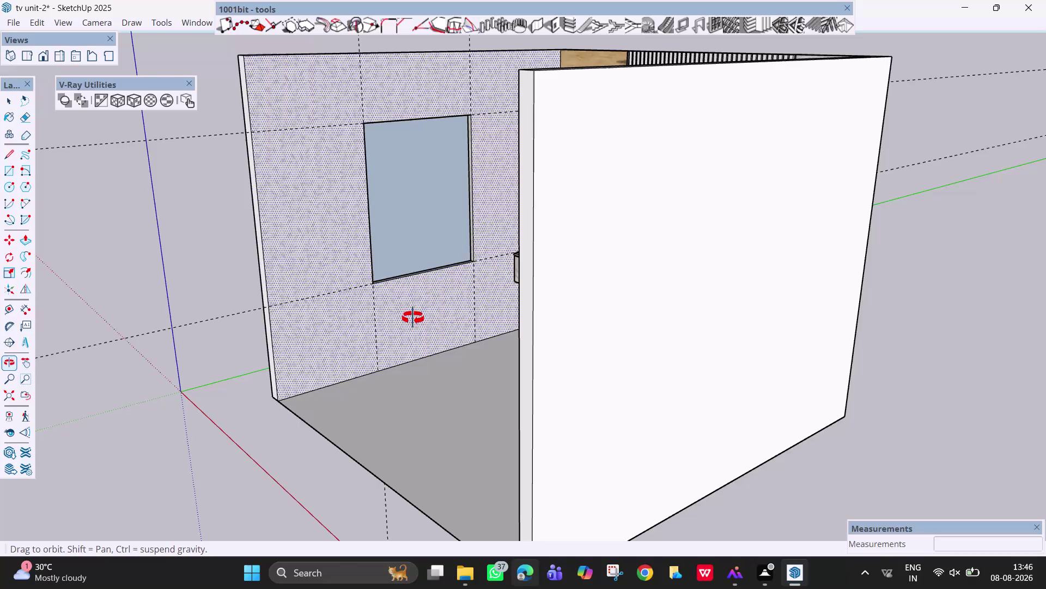
Zoom toward the patterned bedroom wall and launch the 1001bit Create Opening tool.
scroll(up, 3)
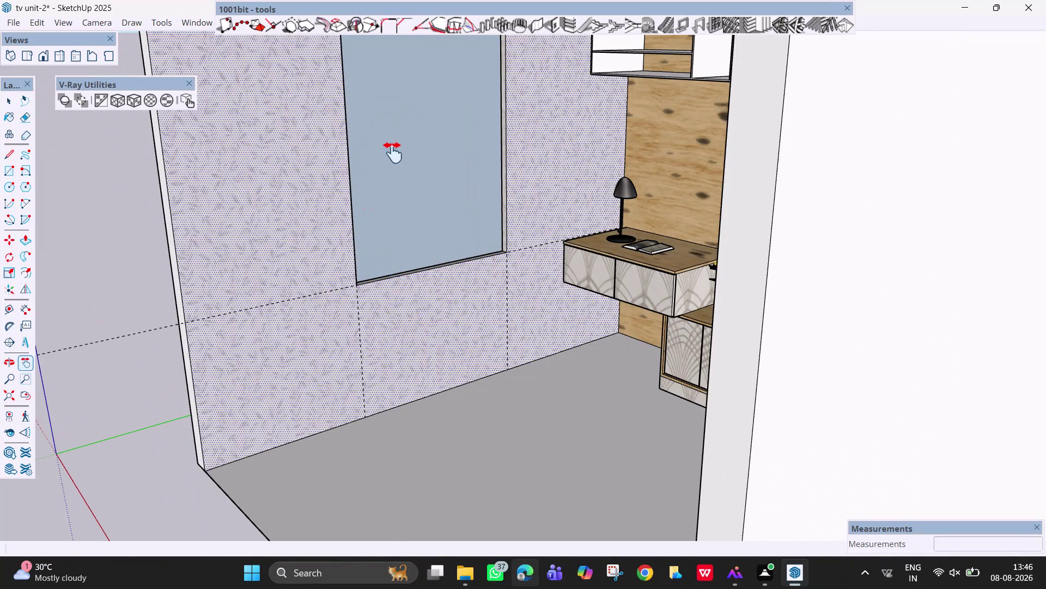
scroll(up, 3)
scroll(down, 3)
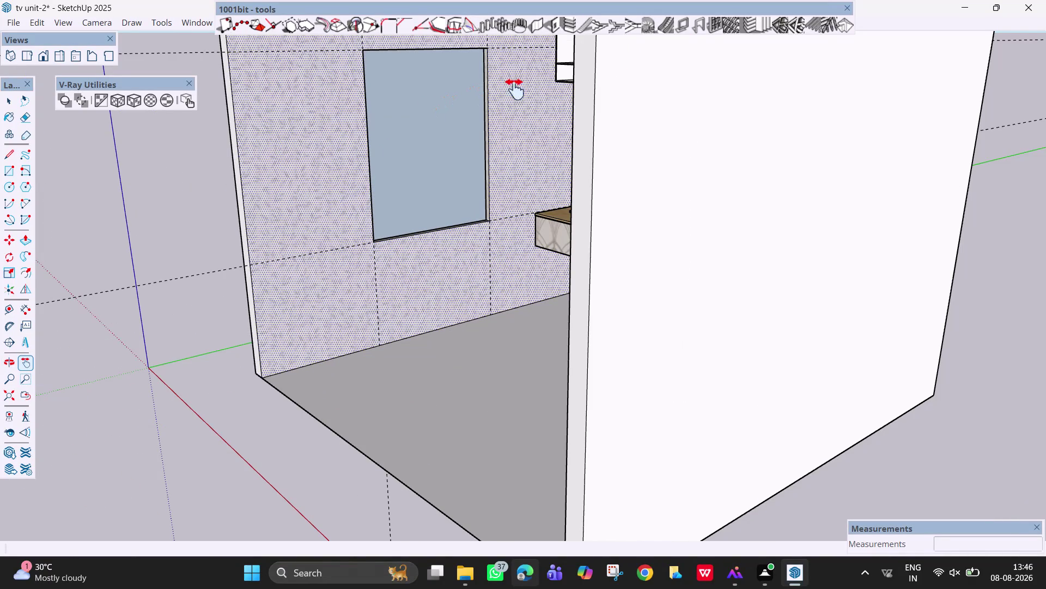
click(551, 29)
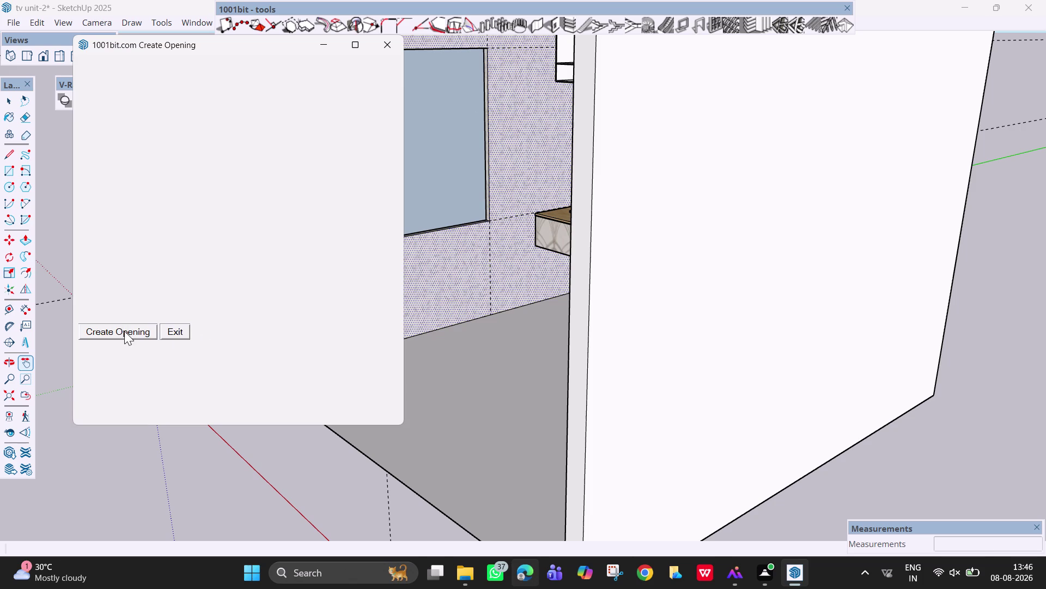
Select the blue window block and cut its opening, using the window corner as reference.
click(124, 330)
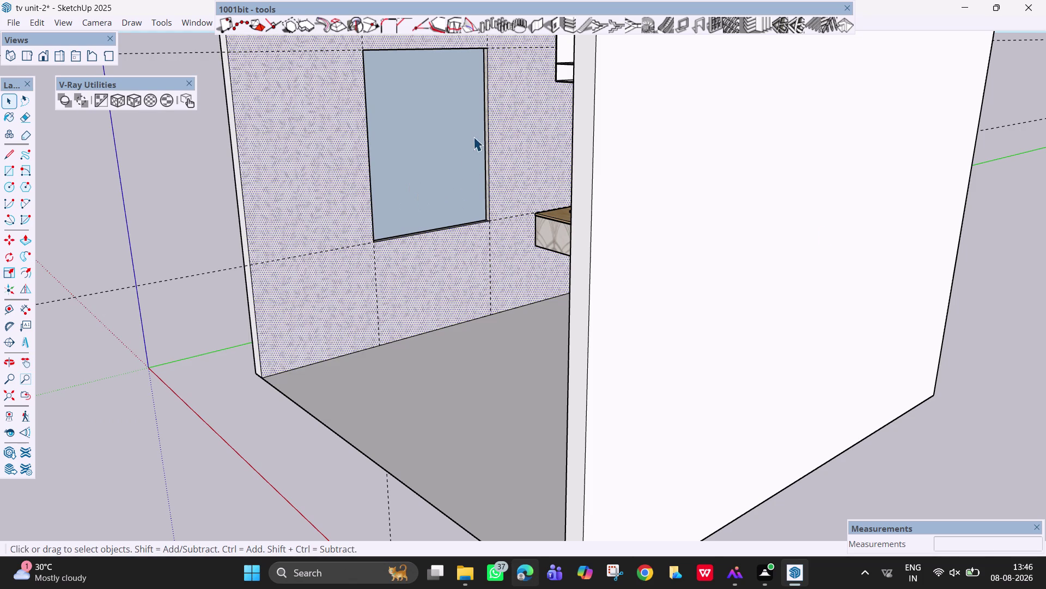
click(556, 26)
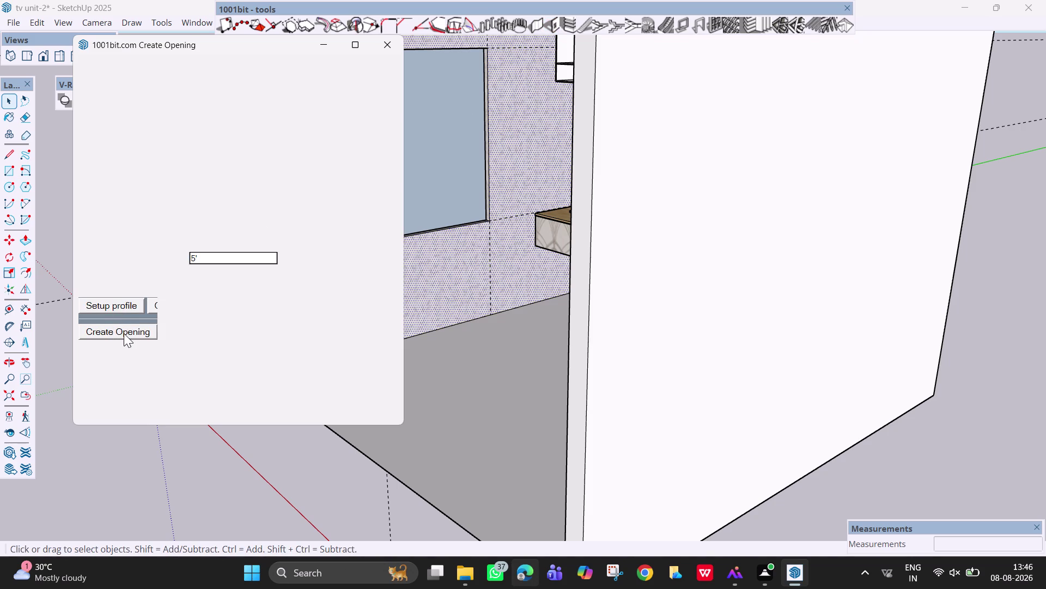
click(124, 332)
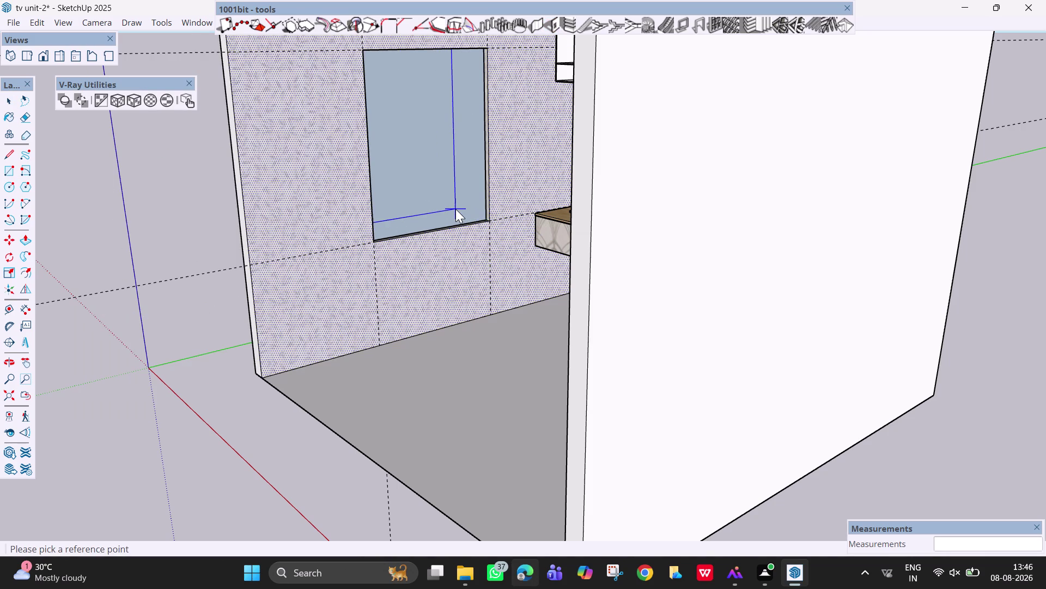
scroll(up, 3)
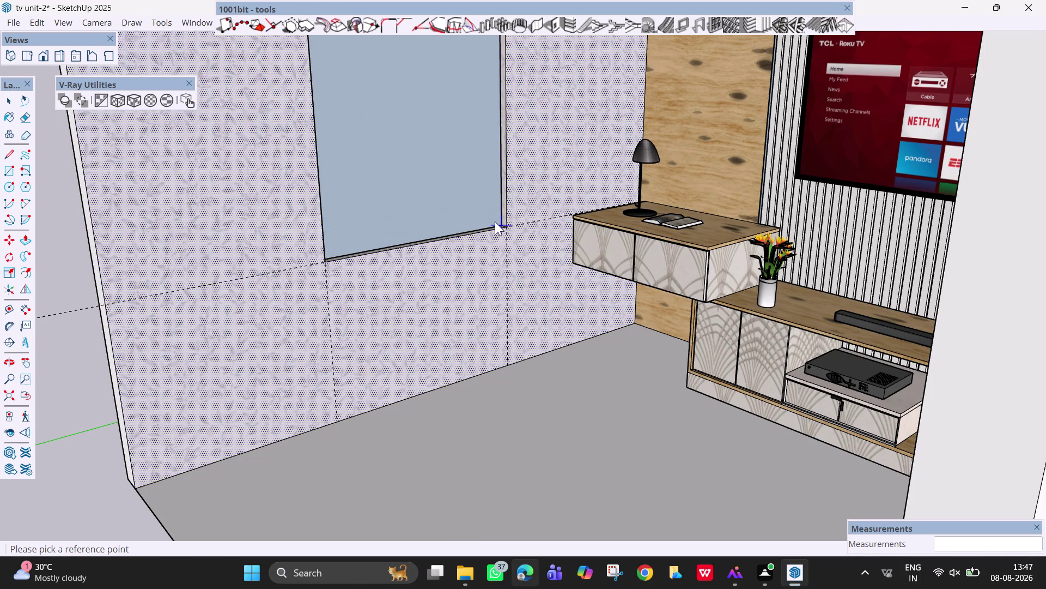
click(498, 222)
double_click(499, 222)
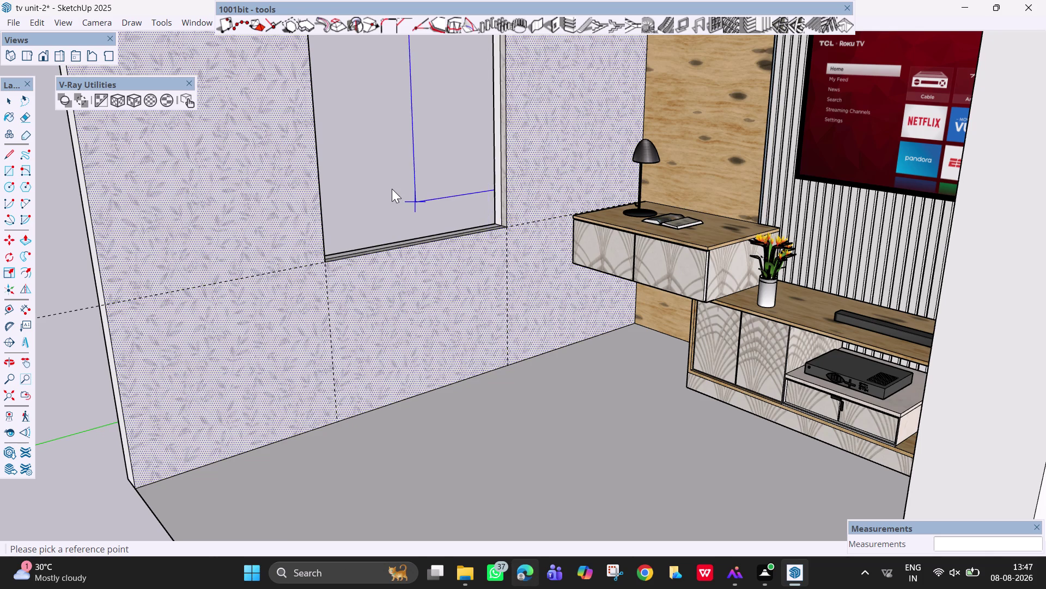
key(Escape)
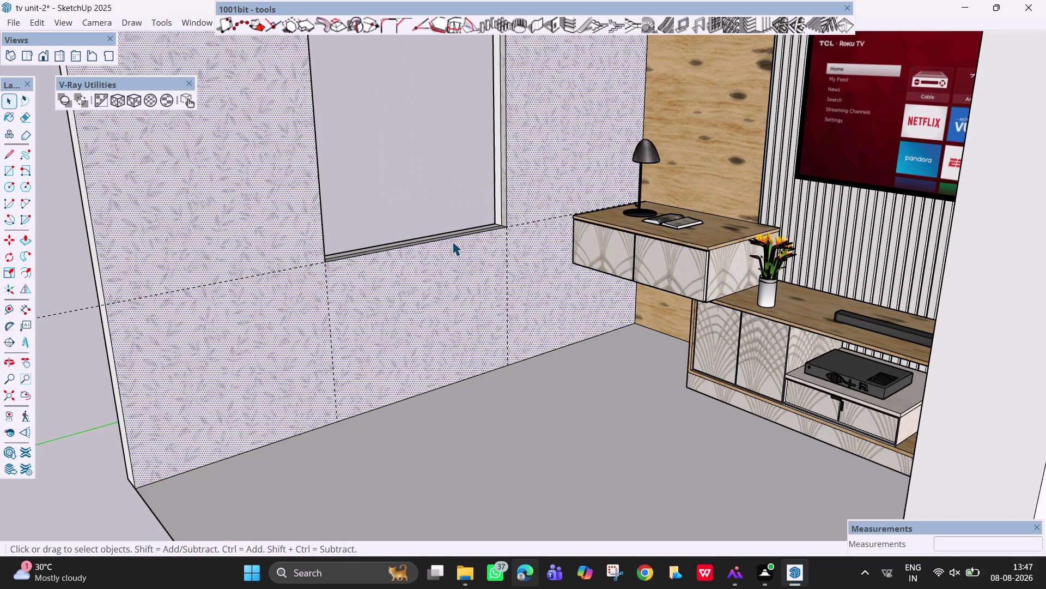
Orbit around the wall to confirm the opening passes through, then face the window opening.
key(space)
middle_drag(414, 193, 475, 227)
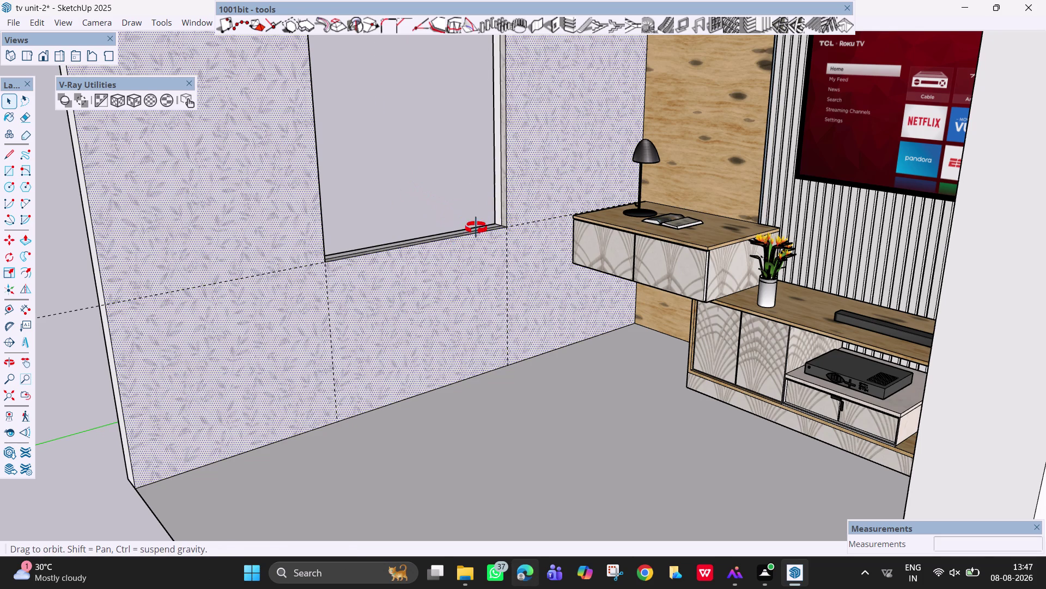
middle_drag(475, 228, 537, 251)
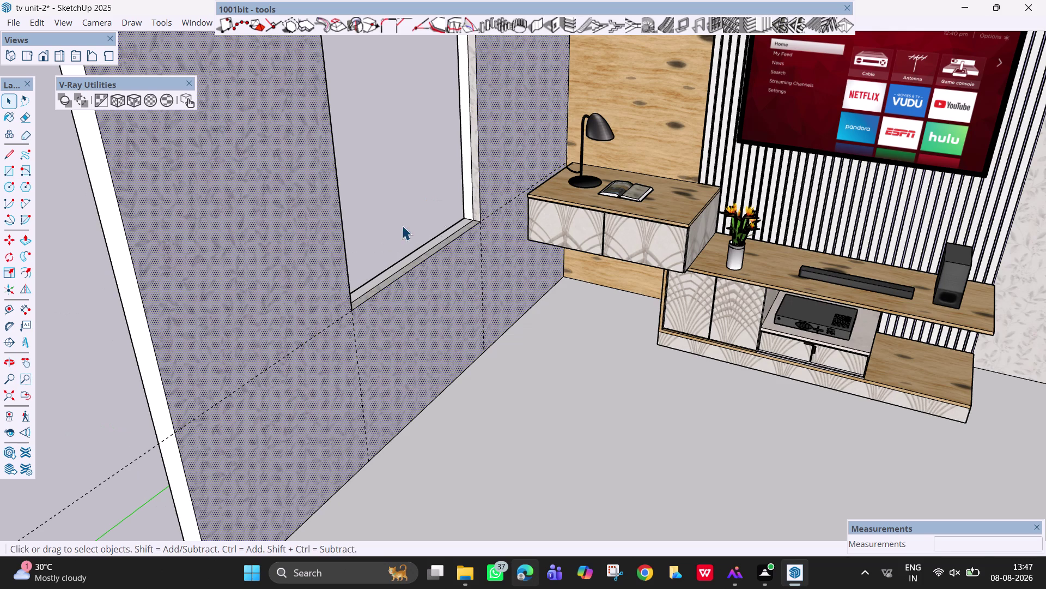
middle_drag(388, 244, 466, 271)
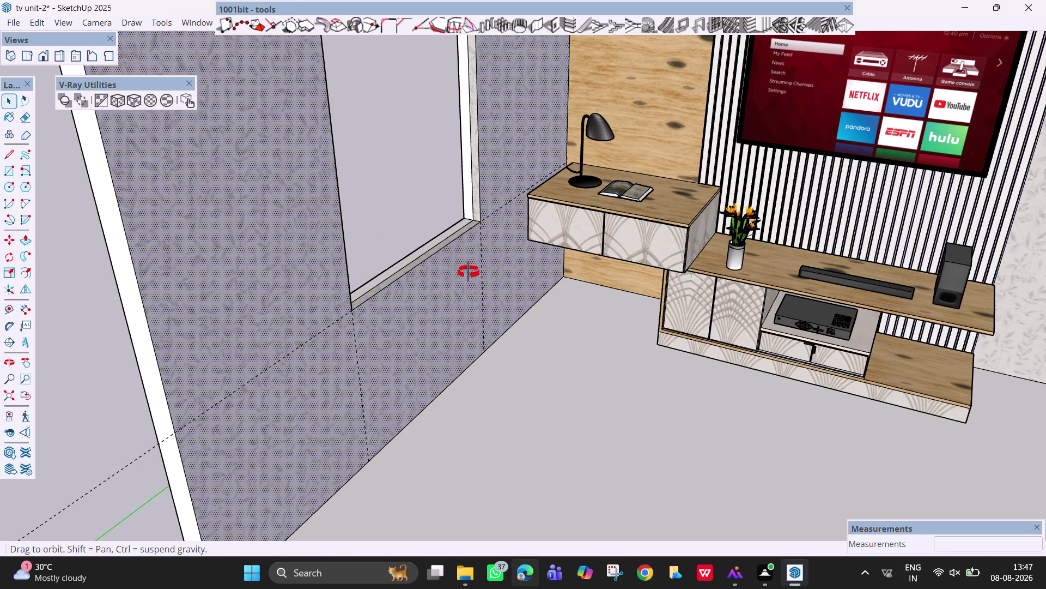
middle_drag(466, 271, 570, 306)
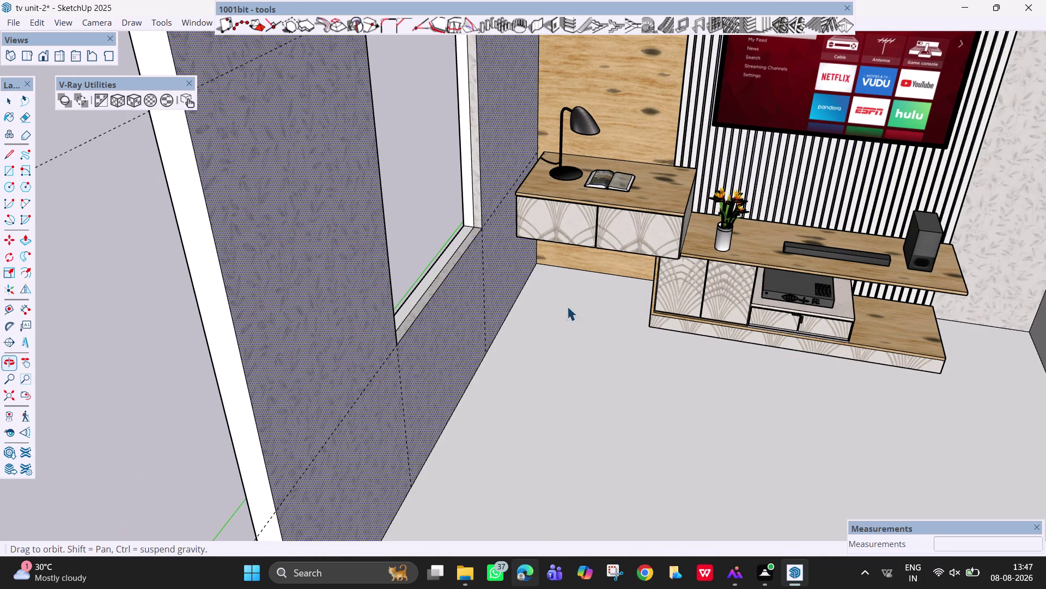
middle_drag(431, 293, 517, 295)
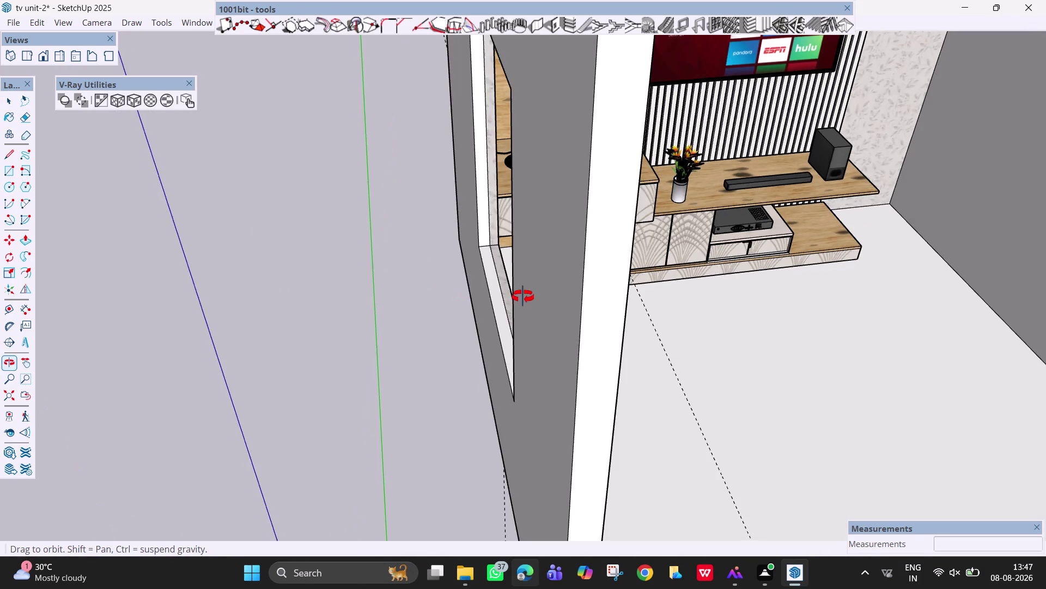
middle_drag(517, 295, 524, 296)
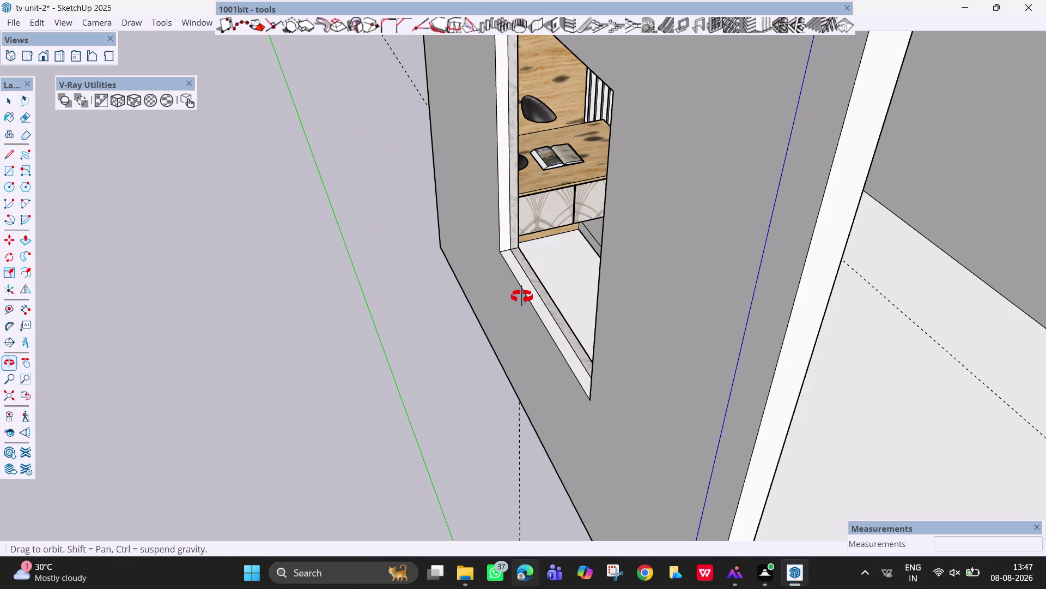
middle_drag(524, 297, 482, 298)
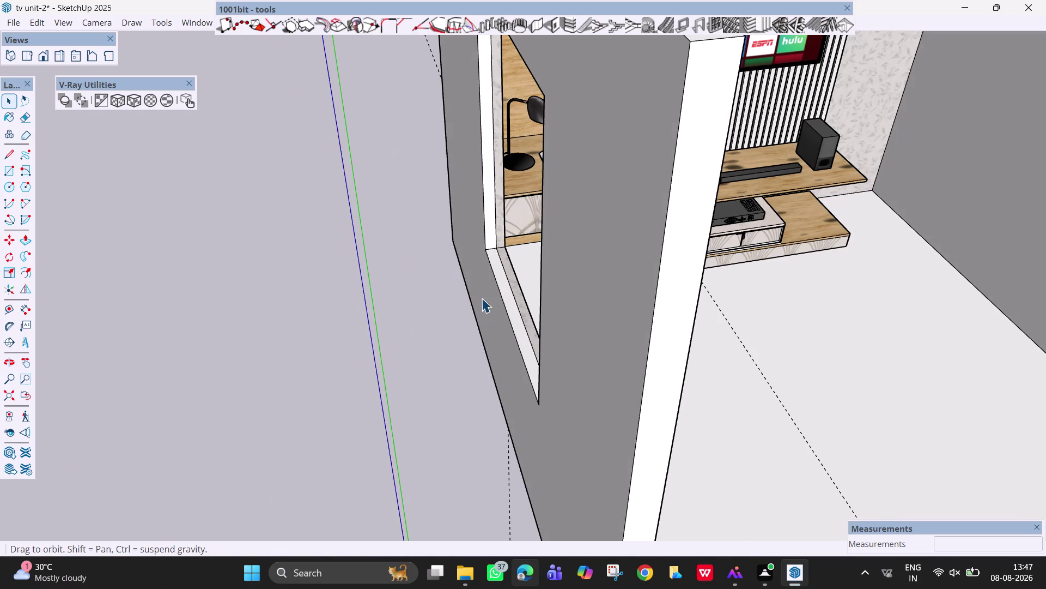
key(space)
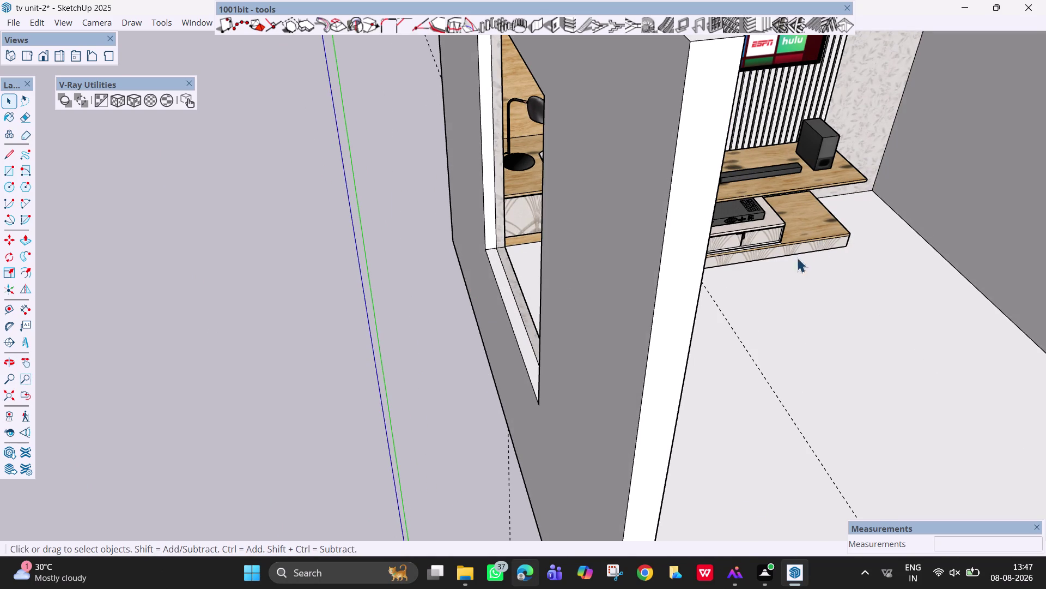
middle_drag(755, 324, 739, 327)
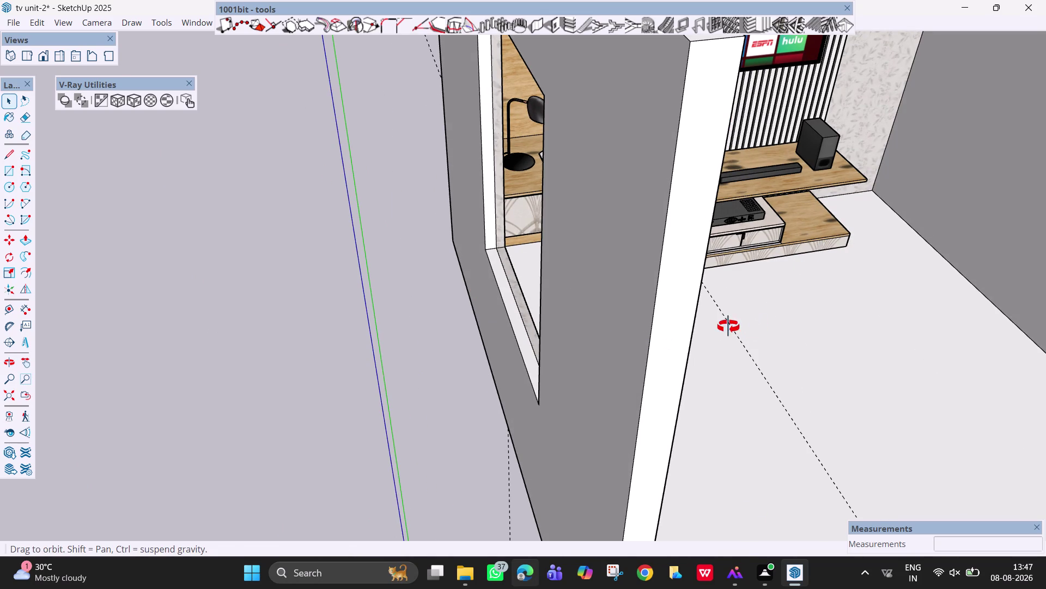
middle_drag(738, 327, 564, 316)
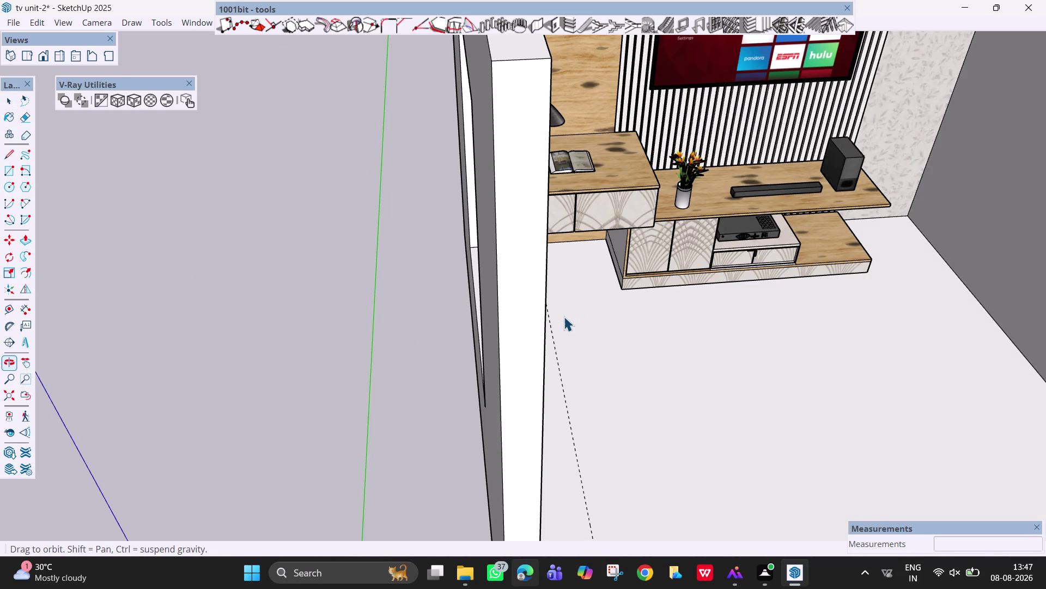
Draw a rectangle across the opening's opposite corners to form the glass pane.
key(r)
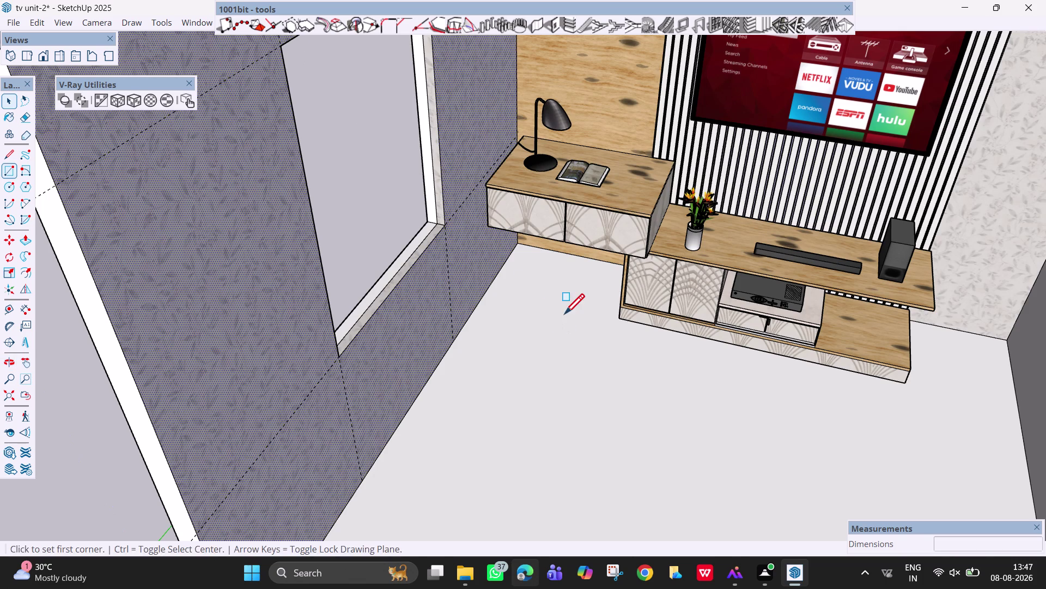
click(437, 225)
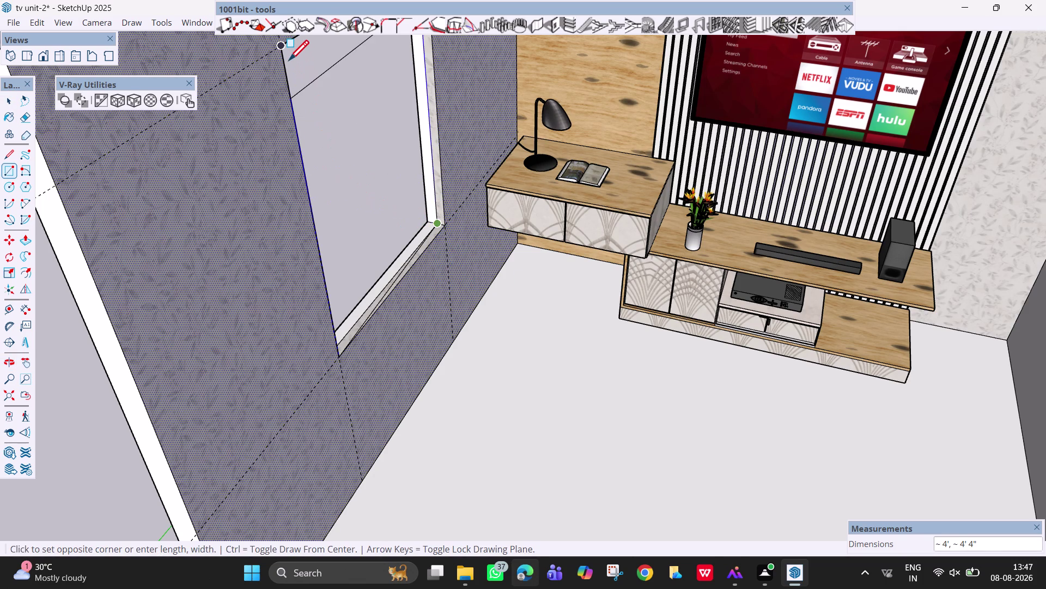
key(Left)
key(Right)
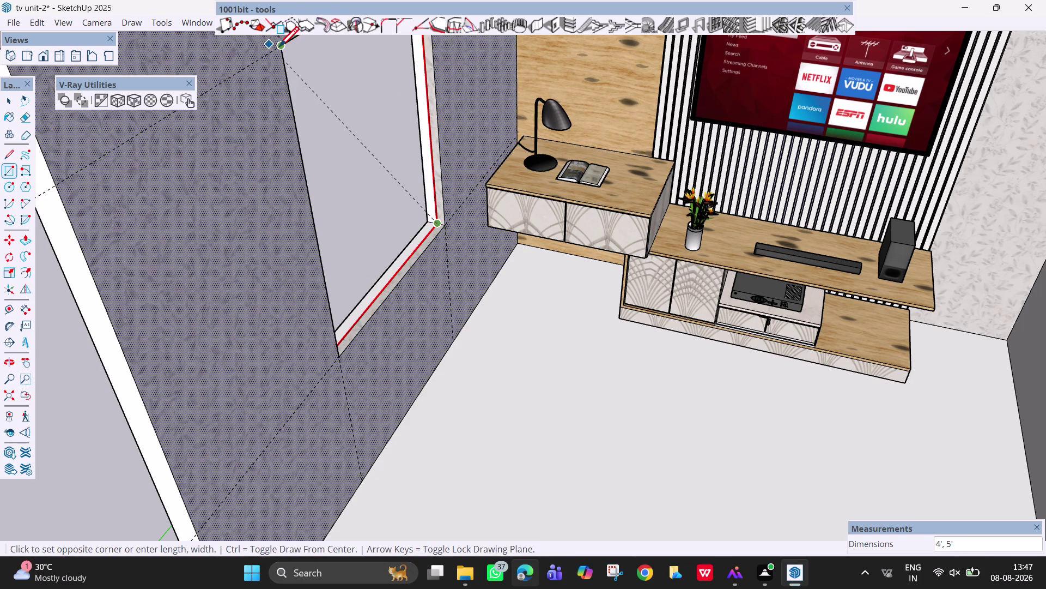
middle_drag(285, 52, 220, 79)
middle_drag(220, 79, 204, 85)
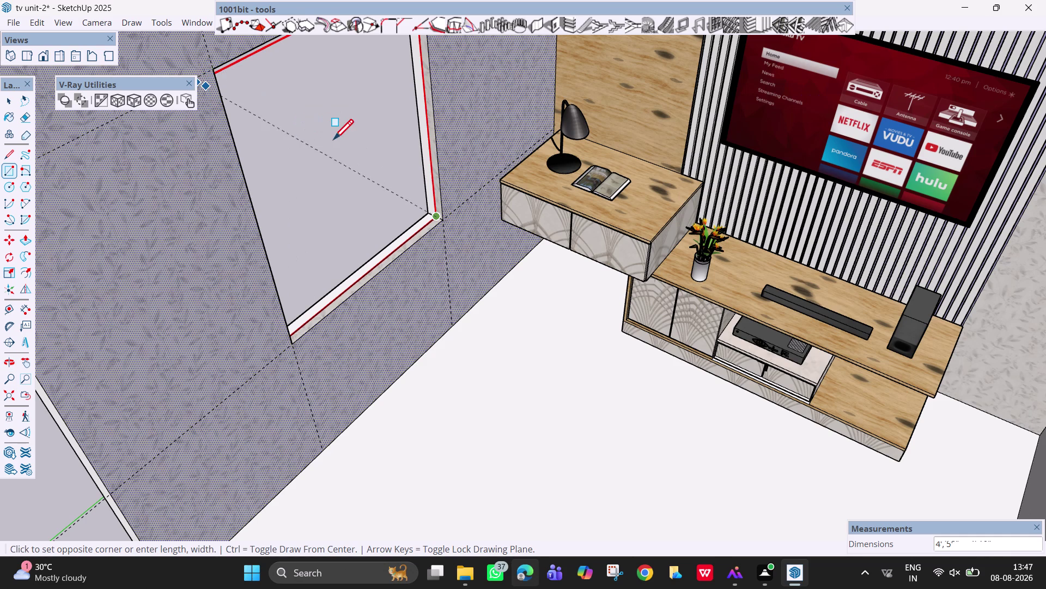
click(210, 71)
Orbit and pan to look down onto the window wall from above.
middle_drag(404, 222, 229, 267)
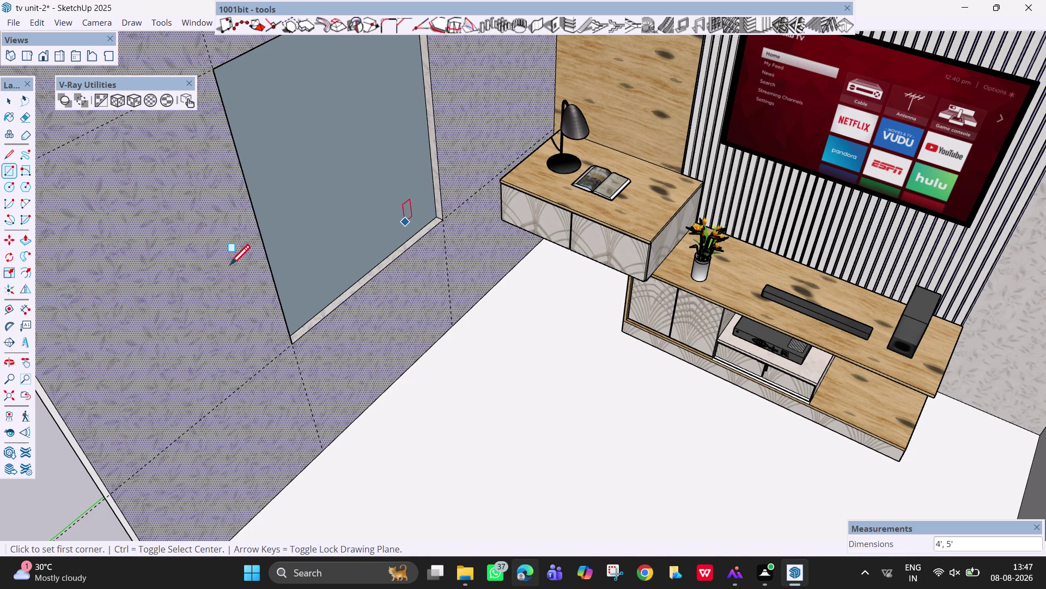
scroll(down, 3)
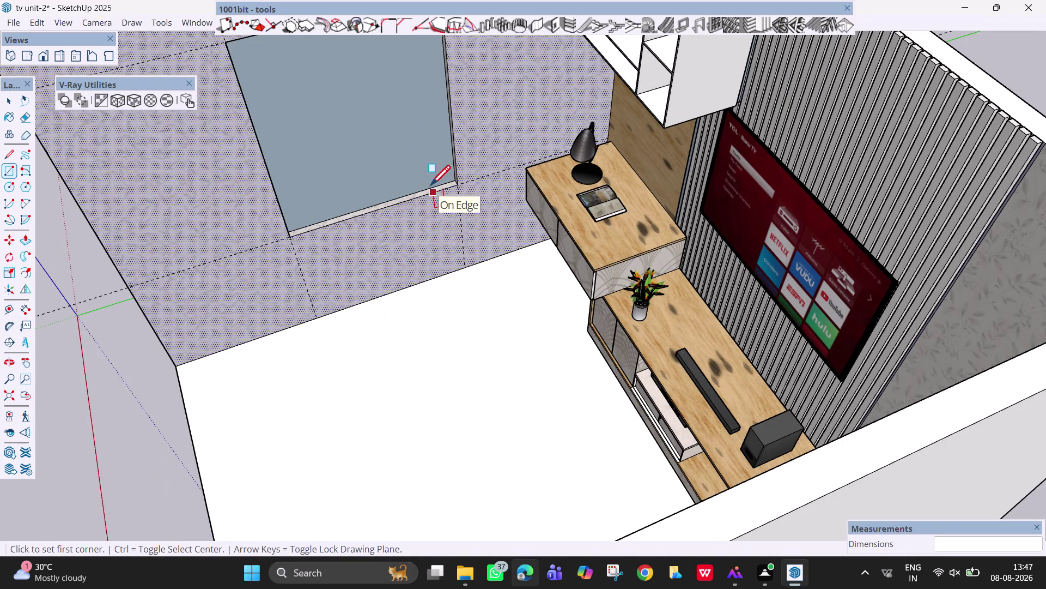
middle_drag(425, 182, 374, 185)
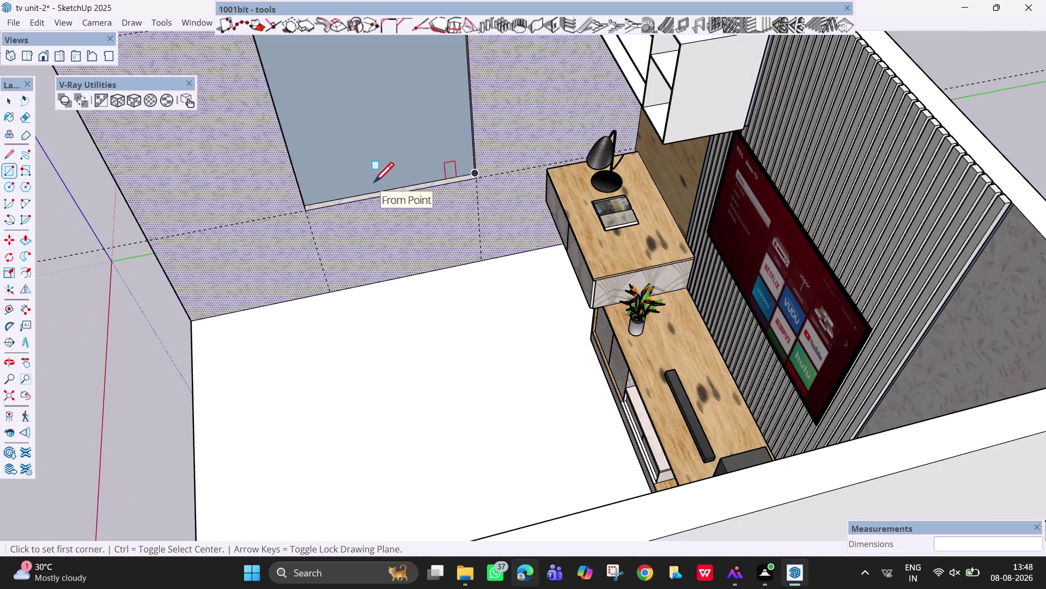
key(h)
drag(415, 162, 418, 220)
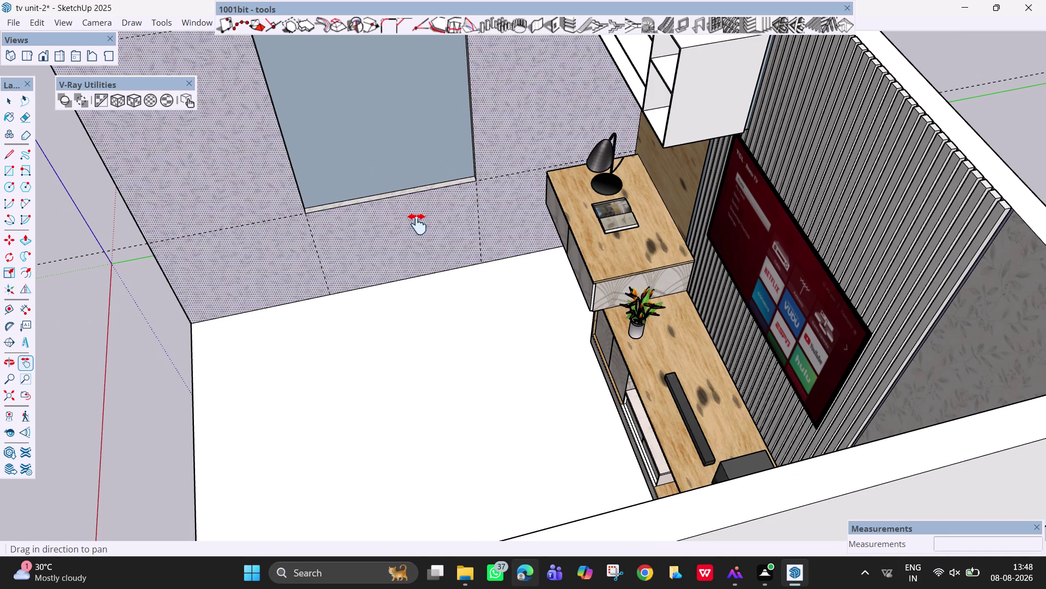
drag(417, 221, 415, 318)
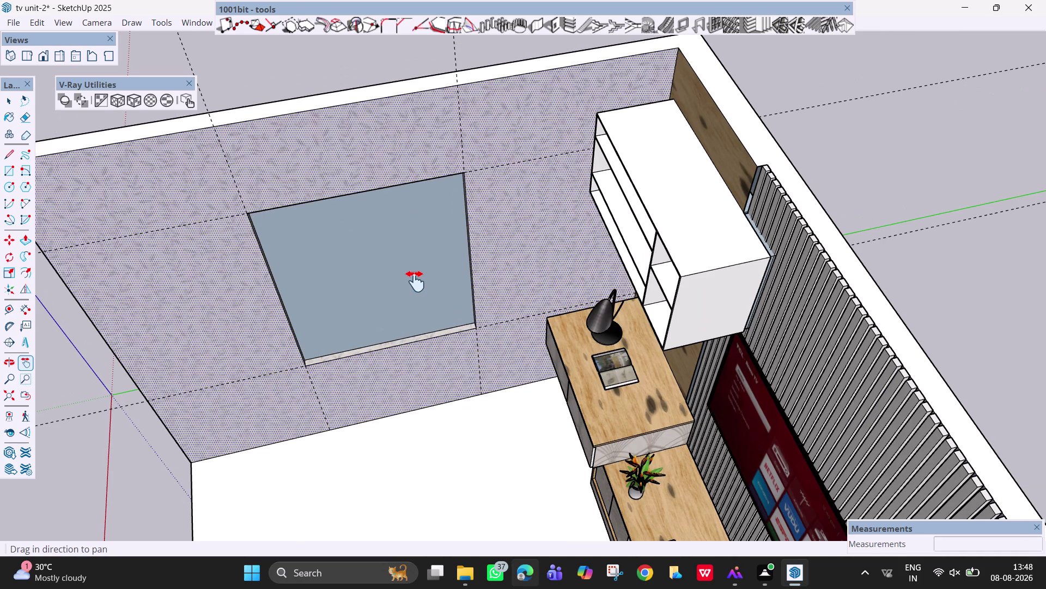
middle_drag(420, 268, 327, 279)
key(space)
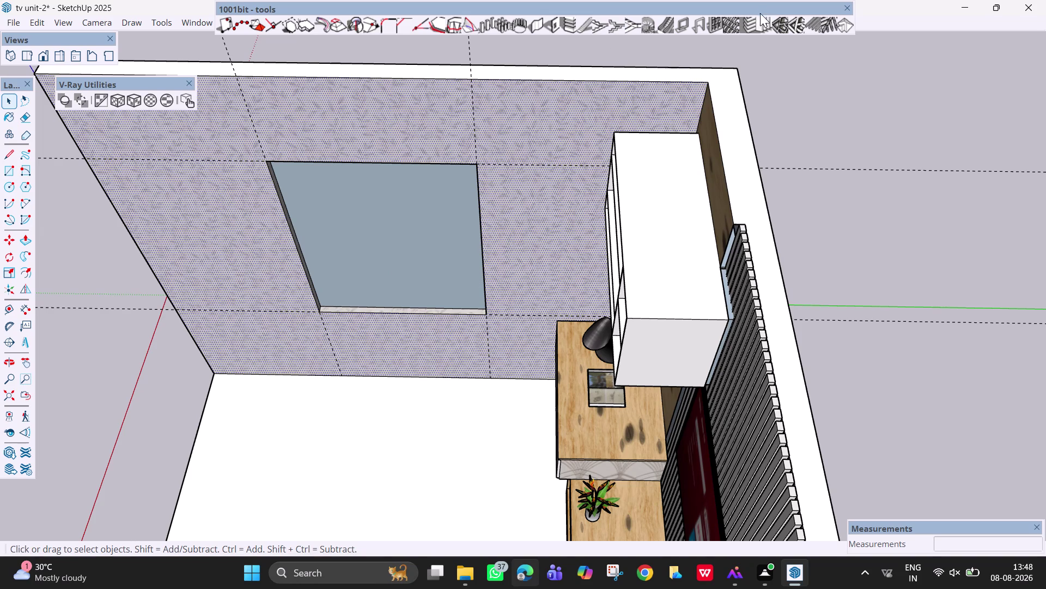
Open, close and reopen the 1001bit Panel Divide frame settings for the glass pane.
click(718, 20)
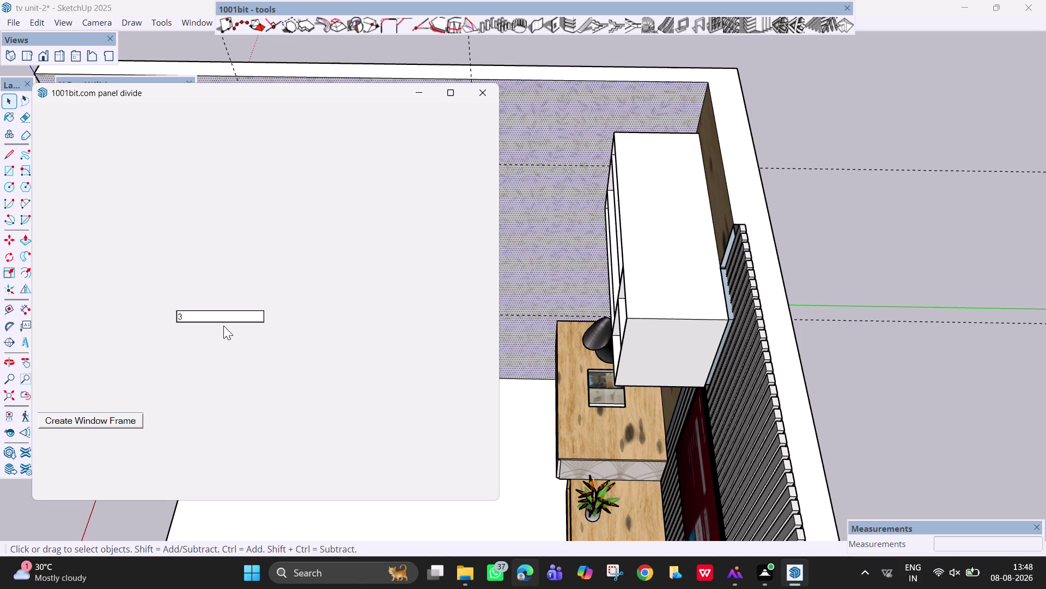
click(487, 101)
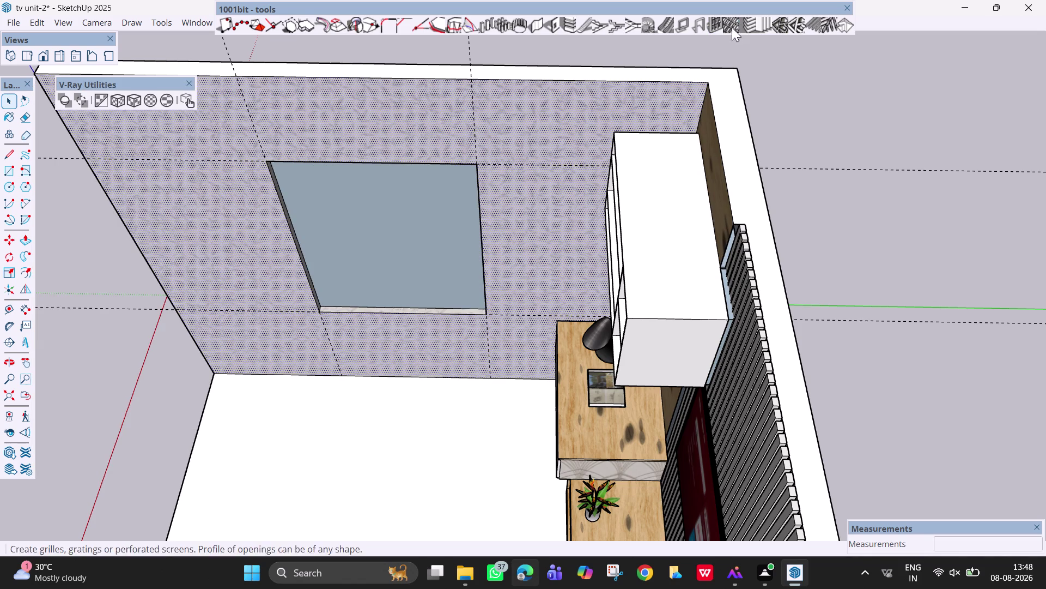
click(712, 28)
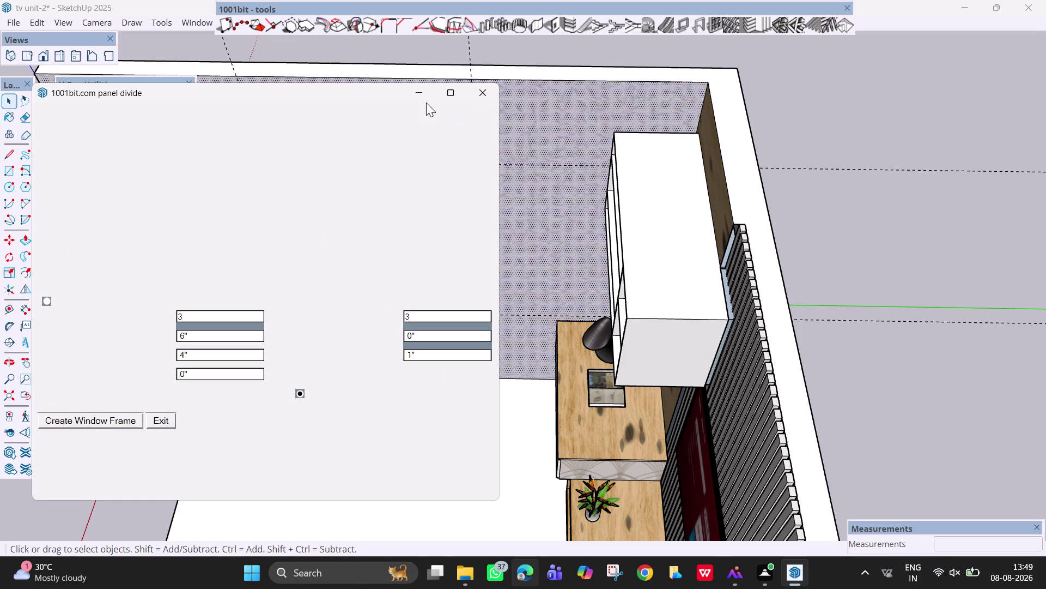
click(486, 86)
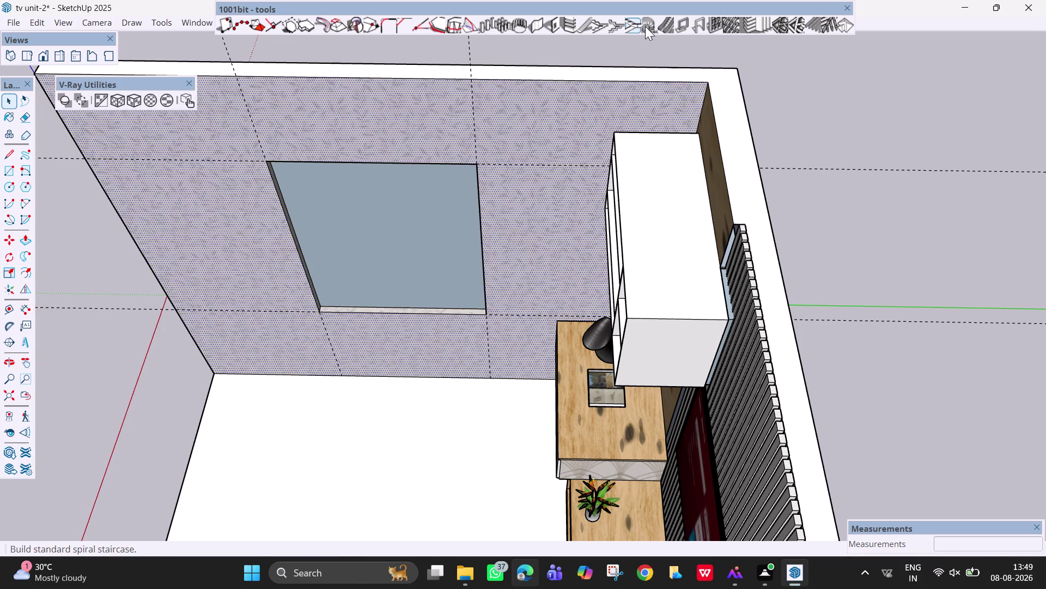
click(712, 26)
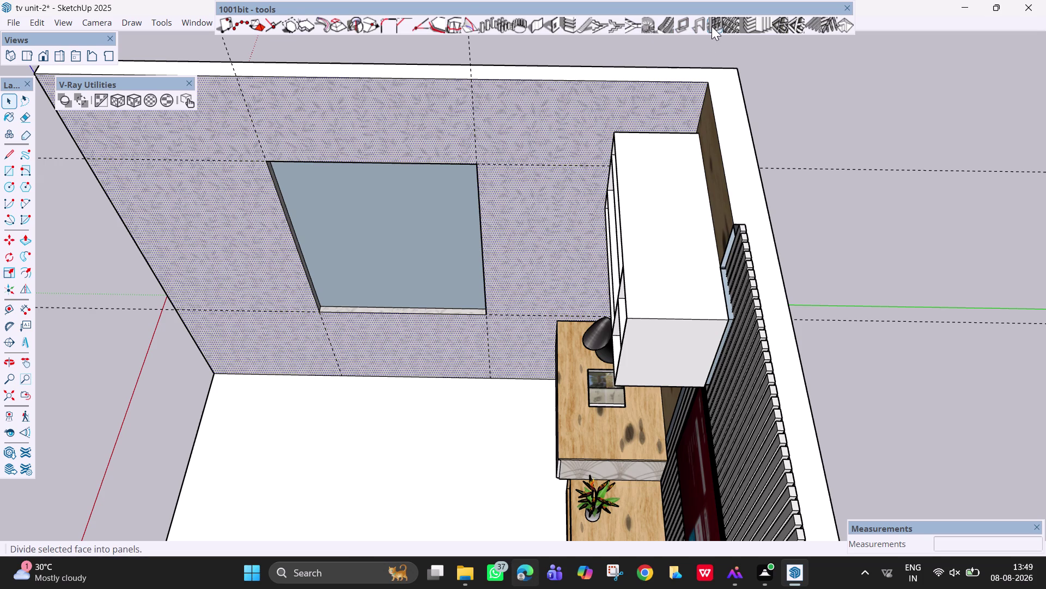